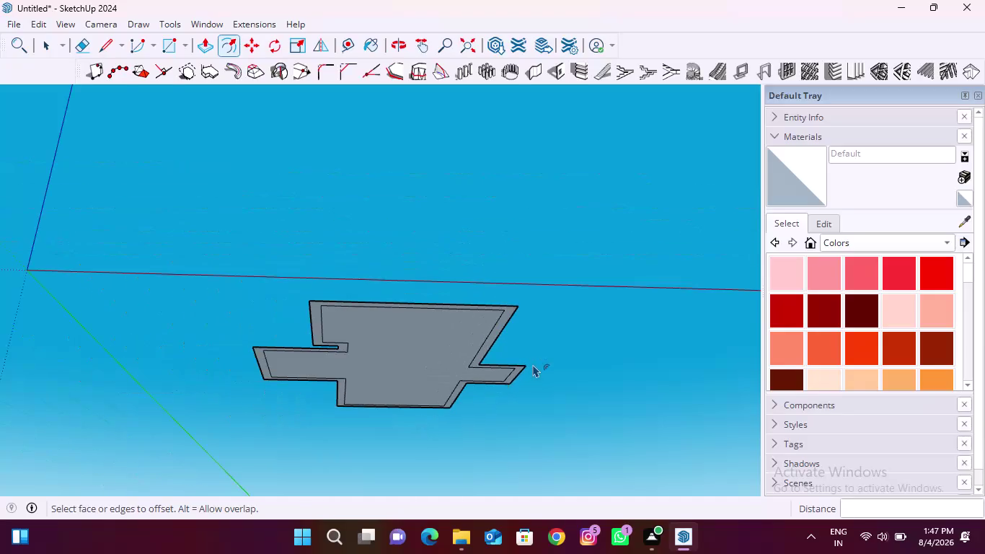
Orbit to look down on the flat offset outline and return to the Select tool.
middle_drag(459, 346, 453, 464)
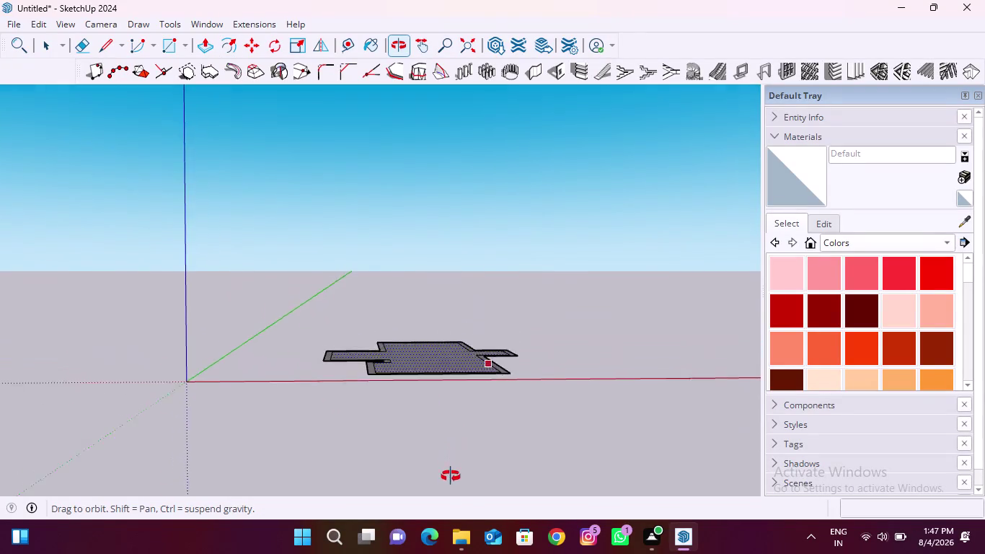
middle_drag(452, 464, 422, 518)
middle_drag(502, 389, 483, 421)
key(space)
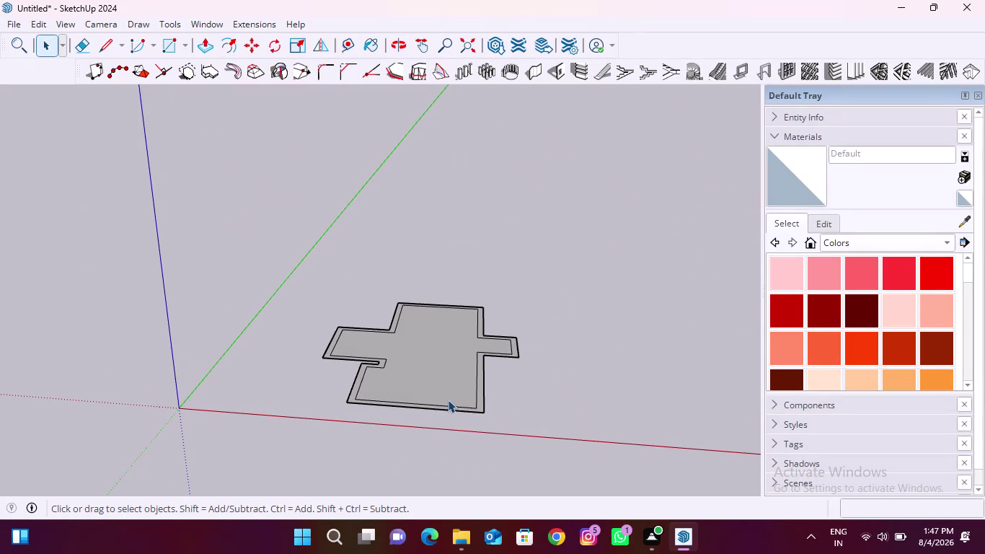
Select the entire outline and move it straight up along the blue axis, high above the ground.
triple_click(448, 400)
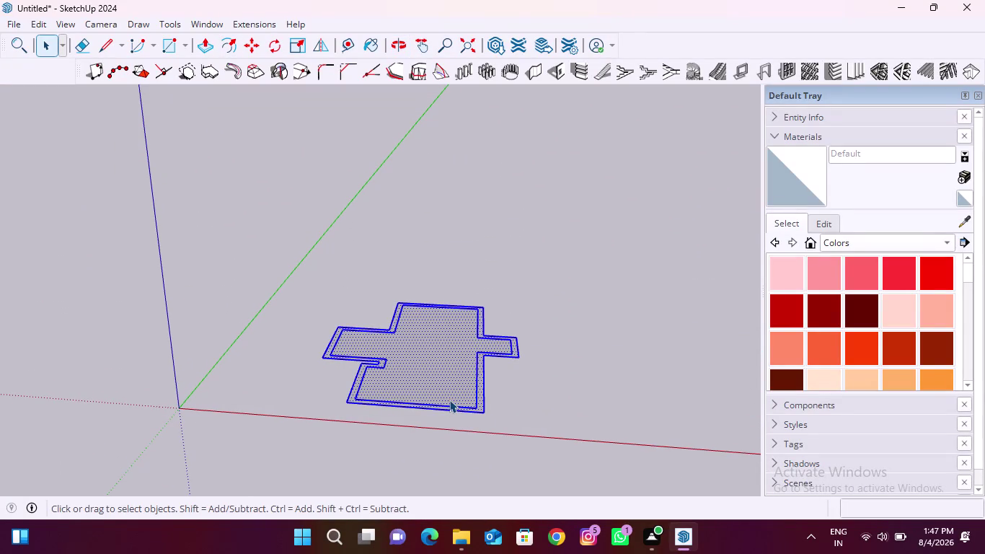
text(m)
key(space)
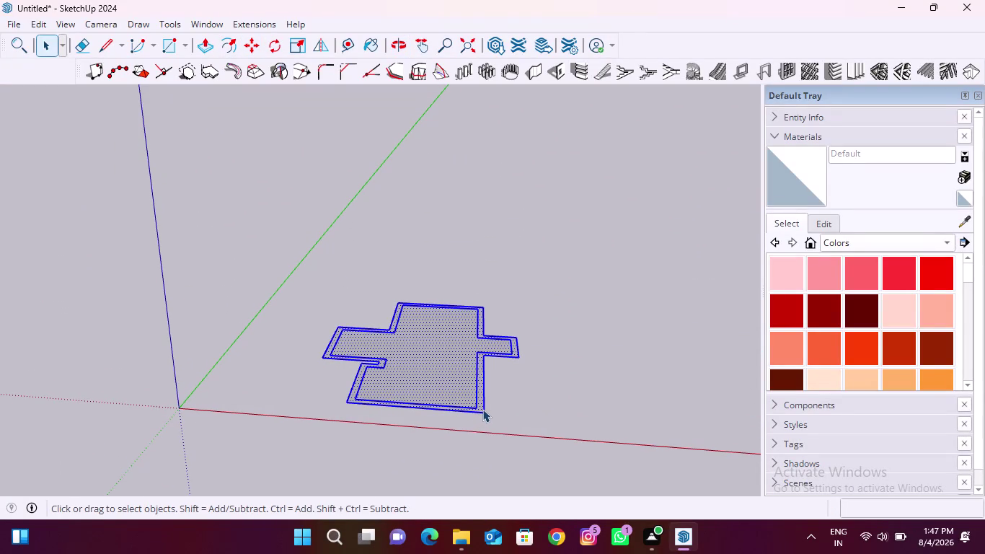
key(m)
click(488, 413)
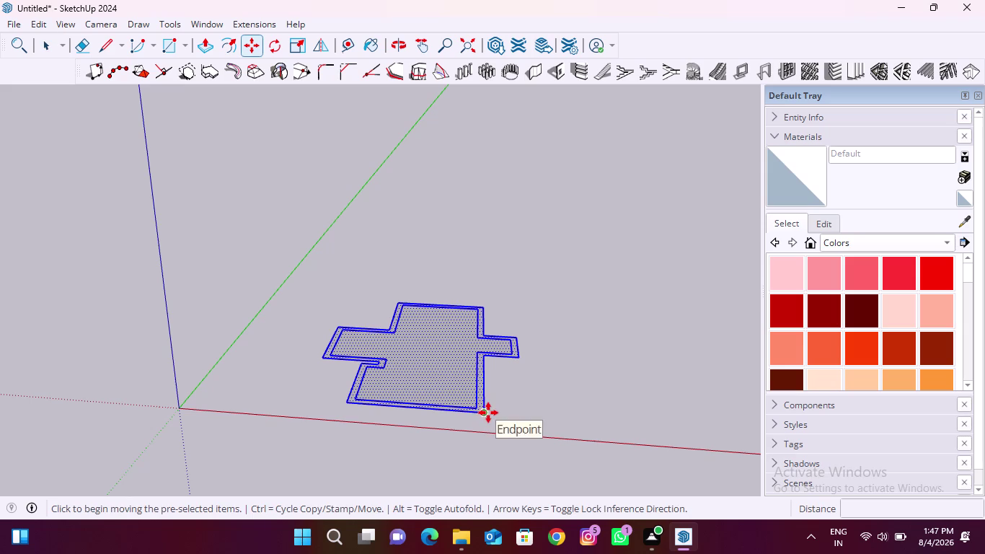
key(Up)
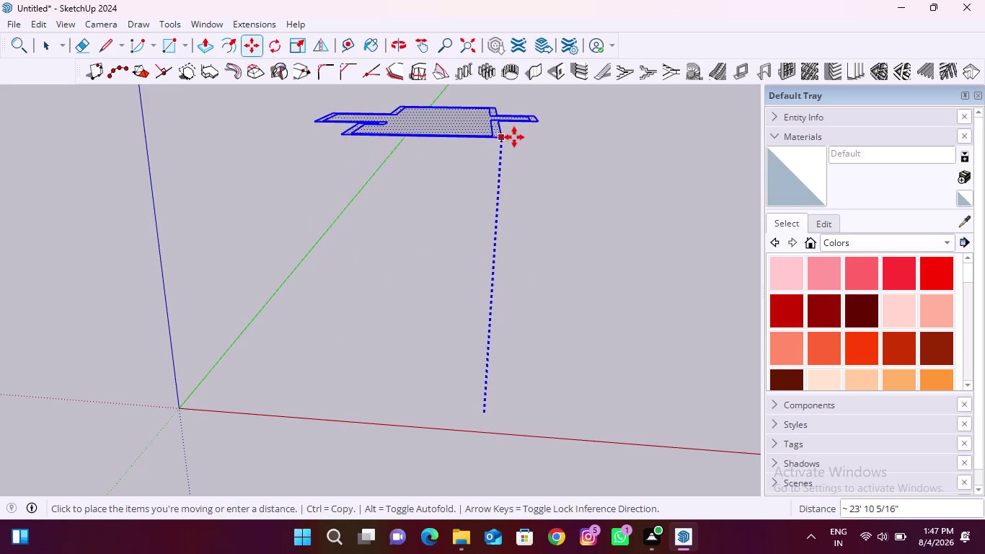
click(514, 137)
Orbit to inspect the raised outline from the side and underside, then deselect it.
scroll(down, 3)
middle_drag(482, 364, 464, 271)
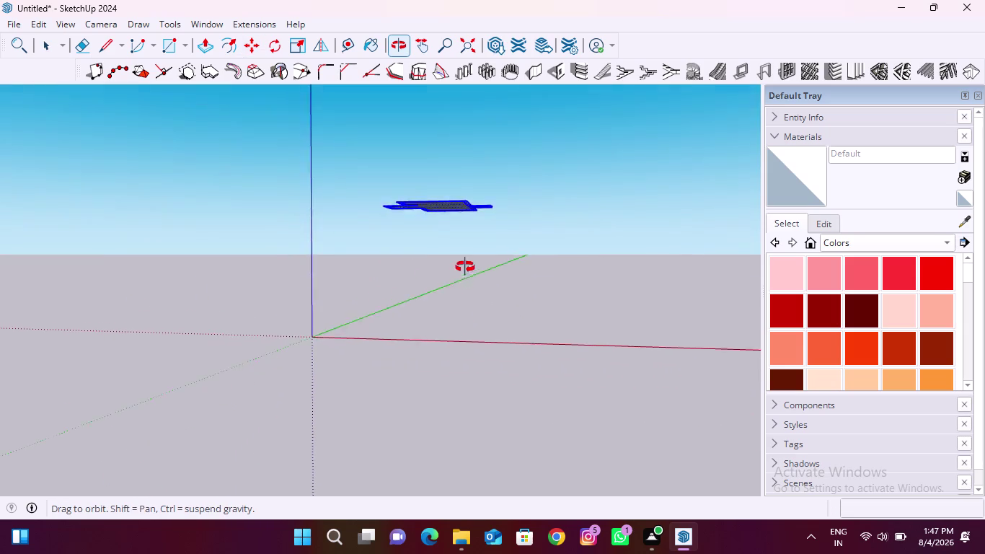
middle_drag(464, 271, 489, 200)
scroll(up, 3)
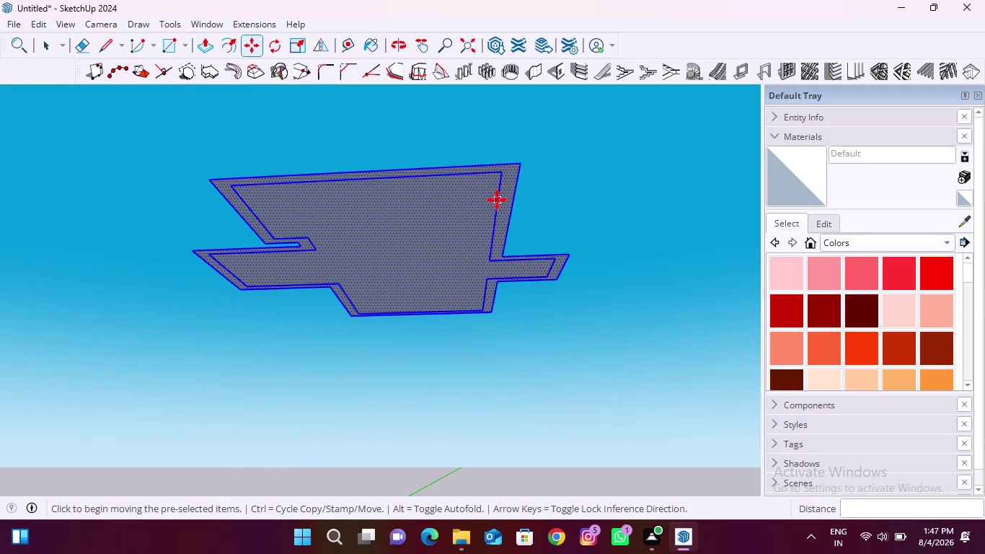
key(space)
click(530, 198)
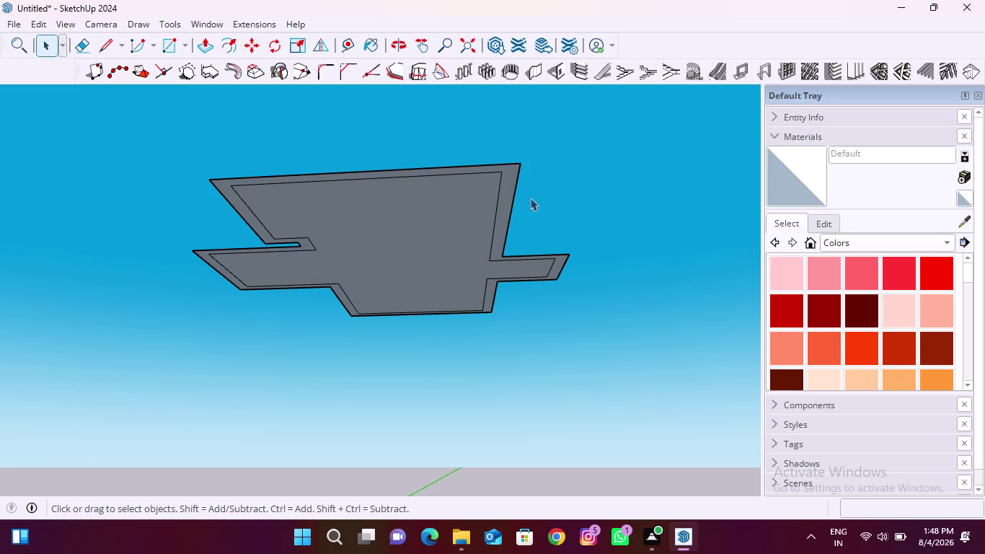
middle_drag(506, 184, 508, 212)
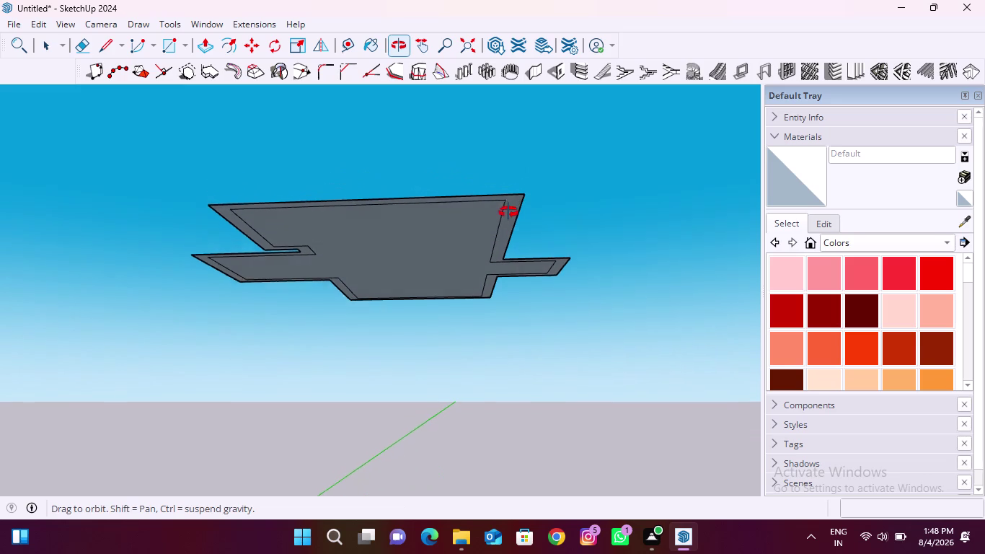
middle_drag(509, 212, 511, 212)
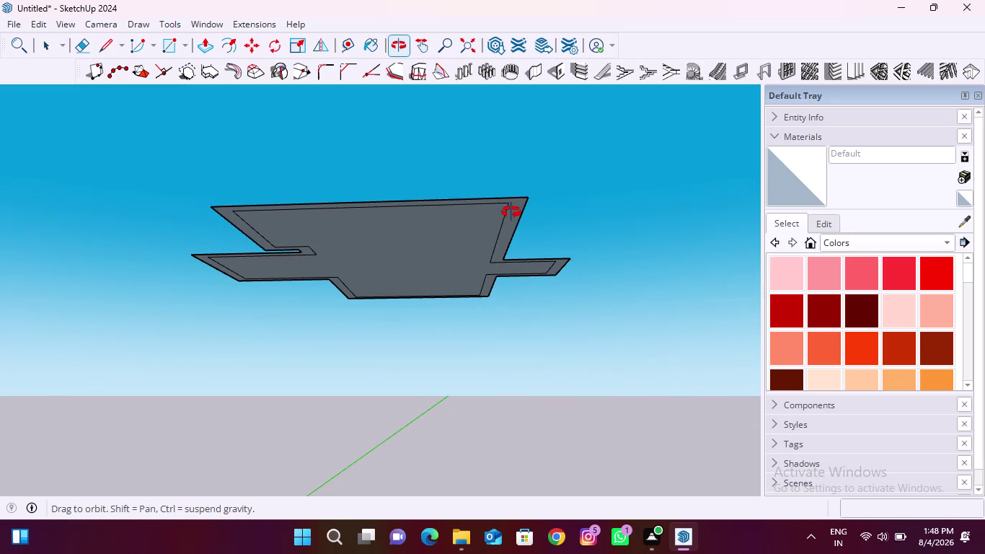
middle_drag(512, 212, 498, 371)
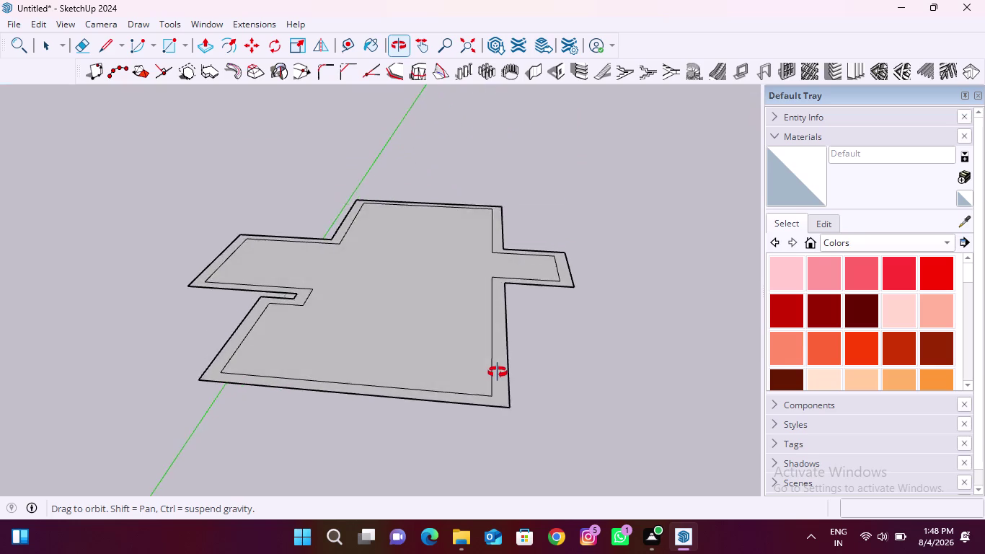
middle_drag(498, 370, 497, 383)
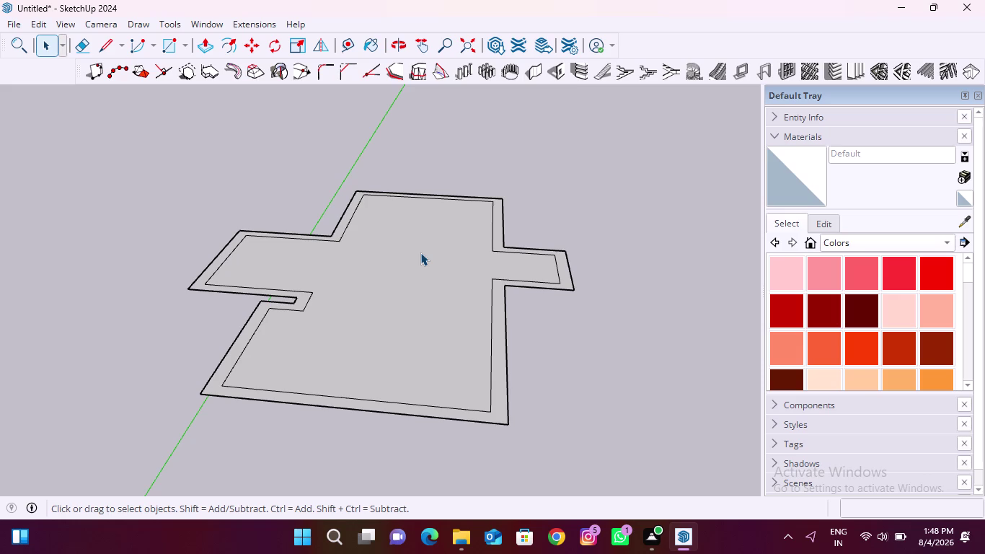
click(212, 42)
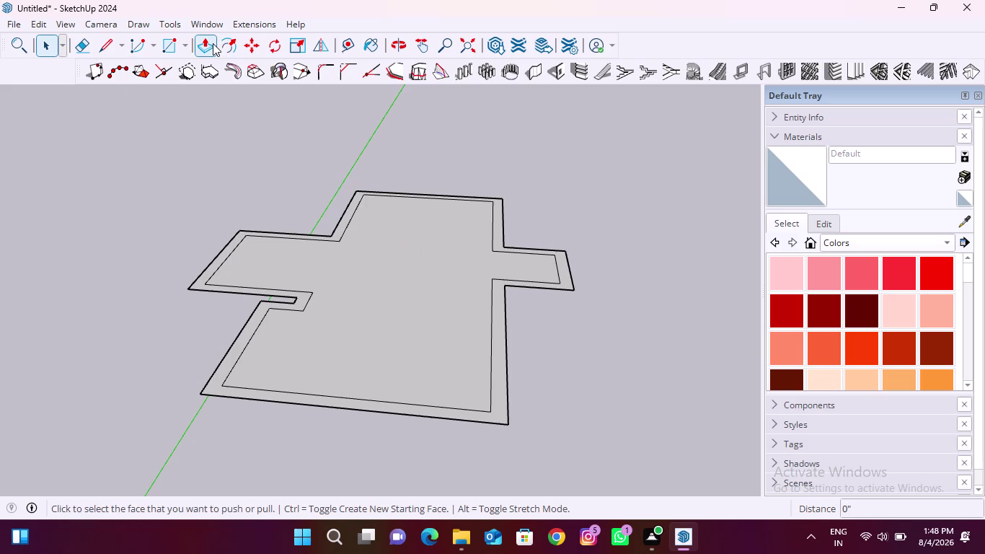
From below, push/pull the wall strip 12 into one-foot walls.
middle_drag(484, 432, 482, 398)
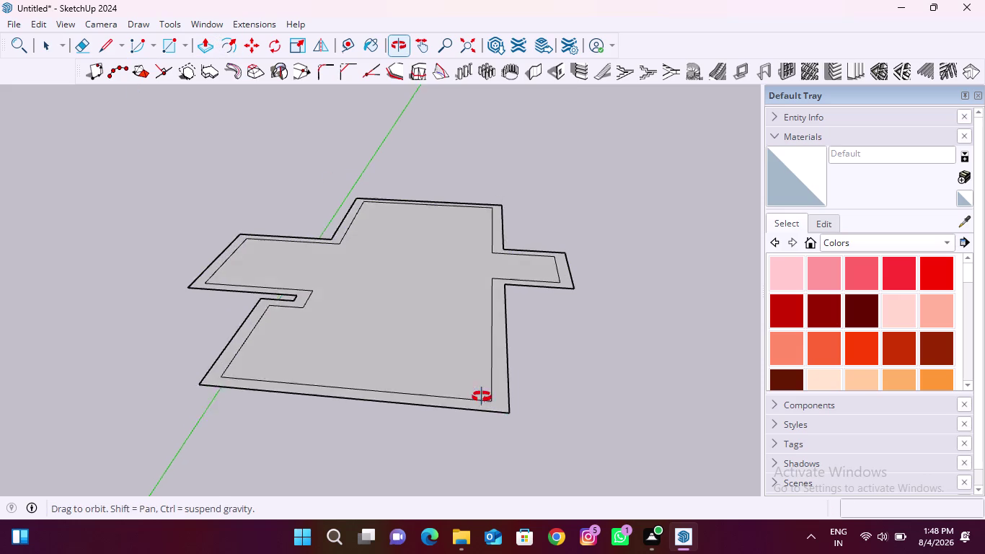
middle_drag(482, 399, 489, 214)
scroll(up, 3)
click(504, 181)
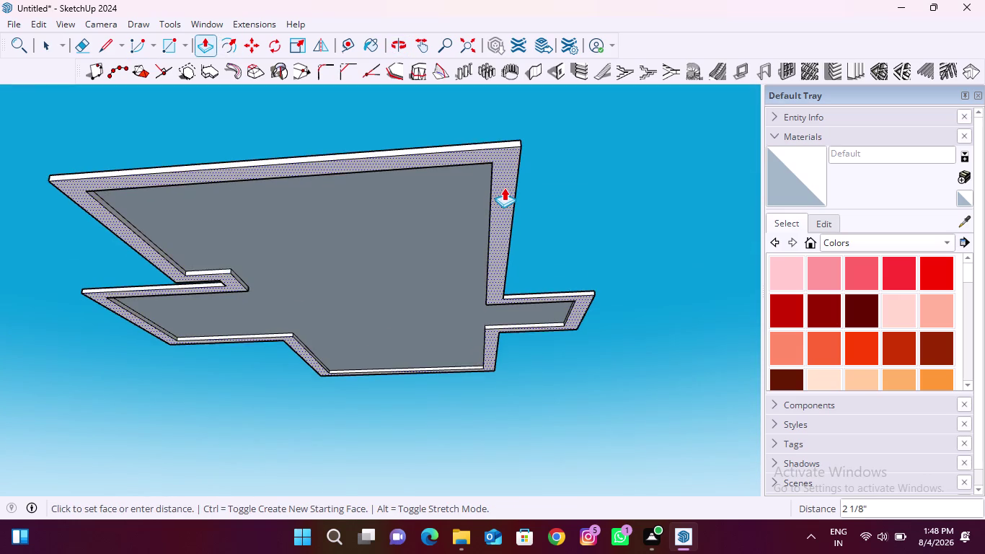
text(12)
key(Return)
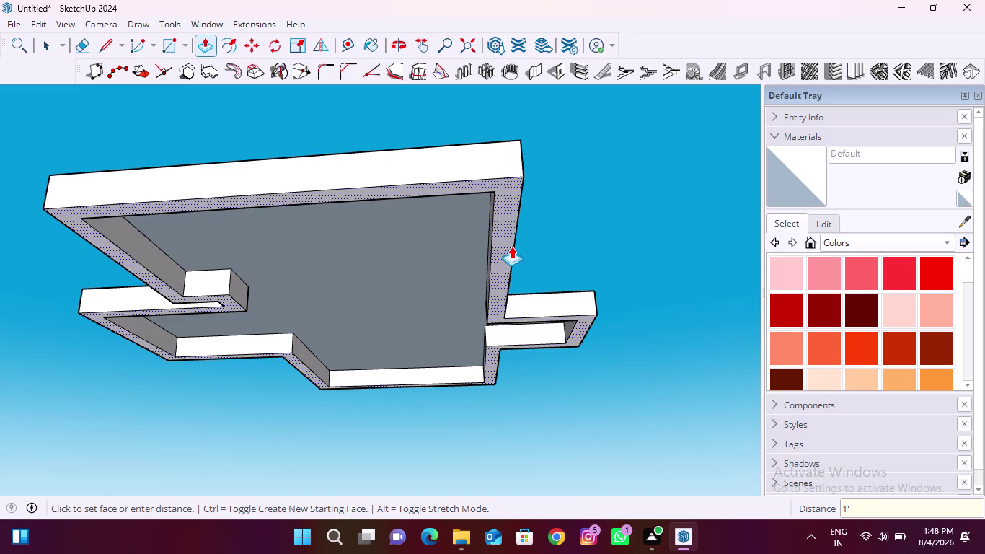
Undo the one-foot walls and start pulling the wall strip again.
key(ctrl+z)
scroll(up, 3)
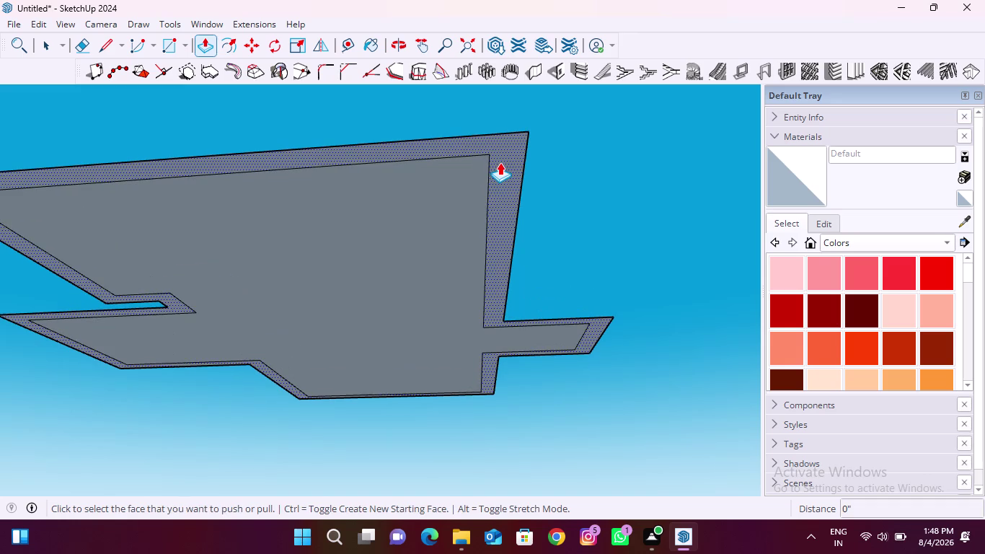
click(500, 162)
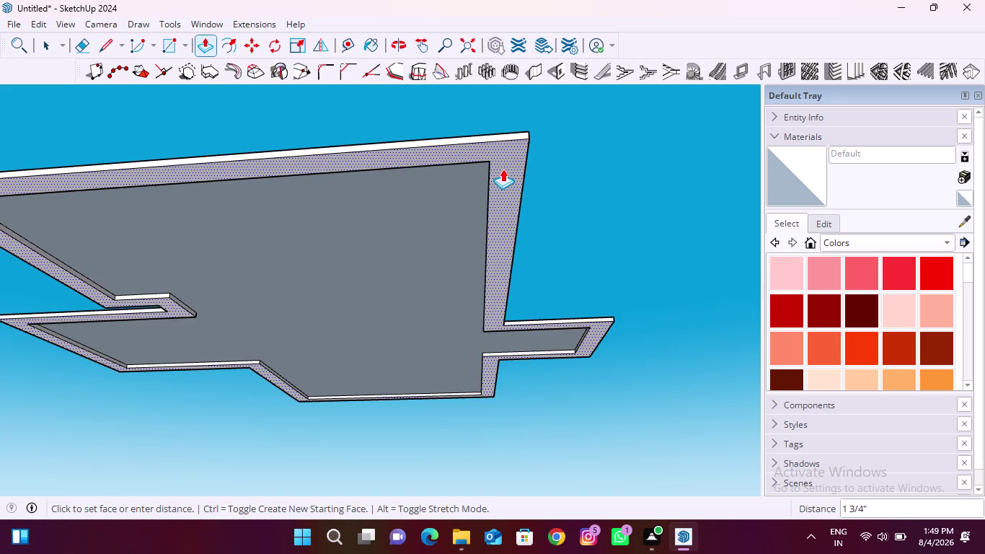